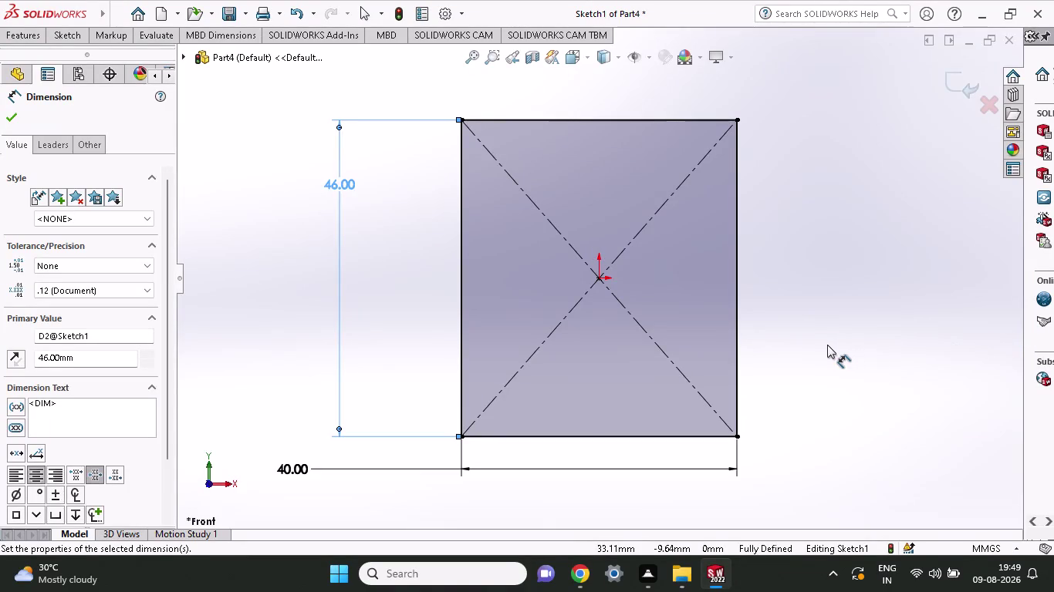
Accept the 46 mm height dimension so the centered 40 × 46 rectangle is fully defined.
click(7, 117)
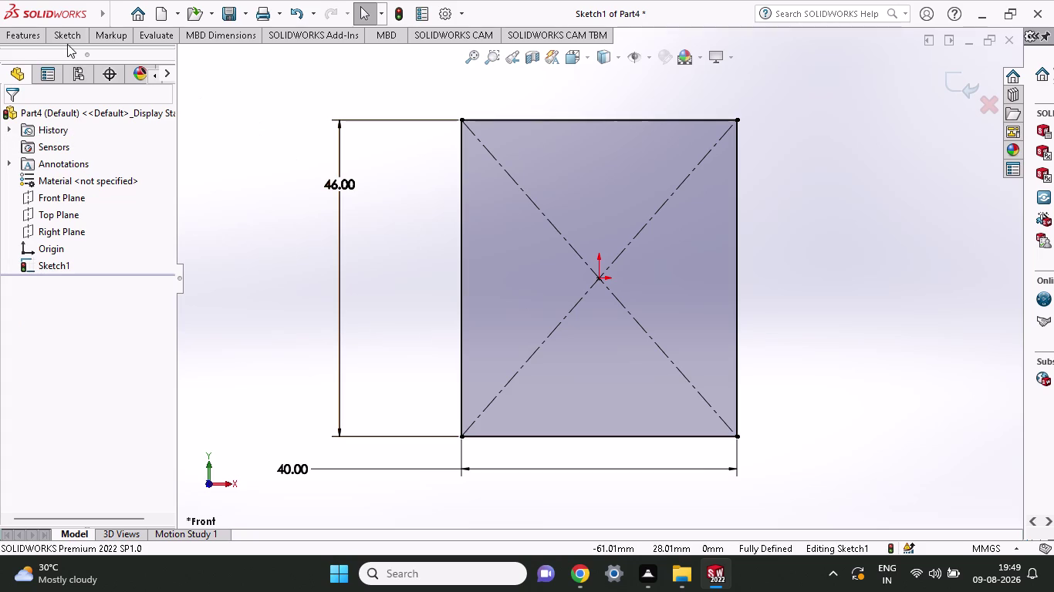
click(19, 38)
Create Boss-Extrude1 with a Blind depth of 38 mm from the rectangle sketch.
click(27, 61)
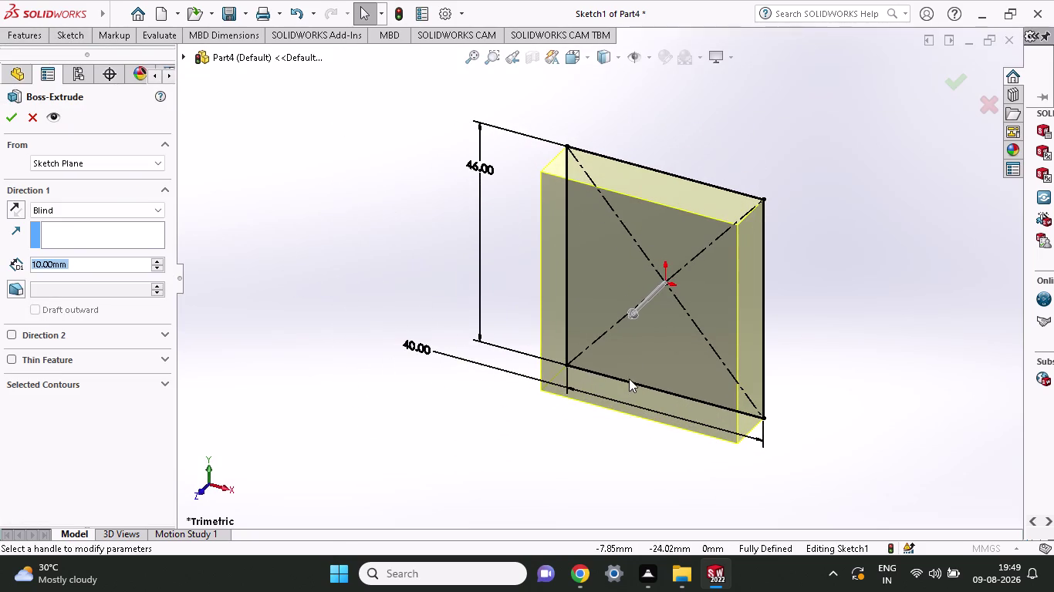
text(3)
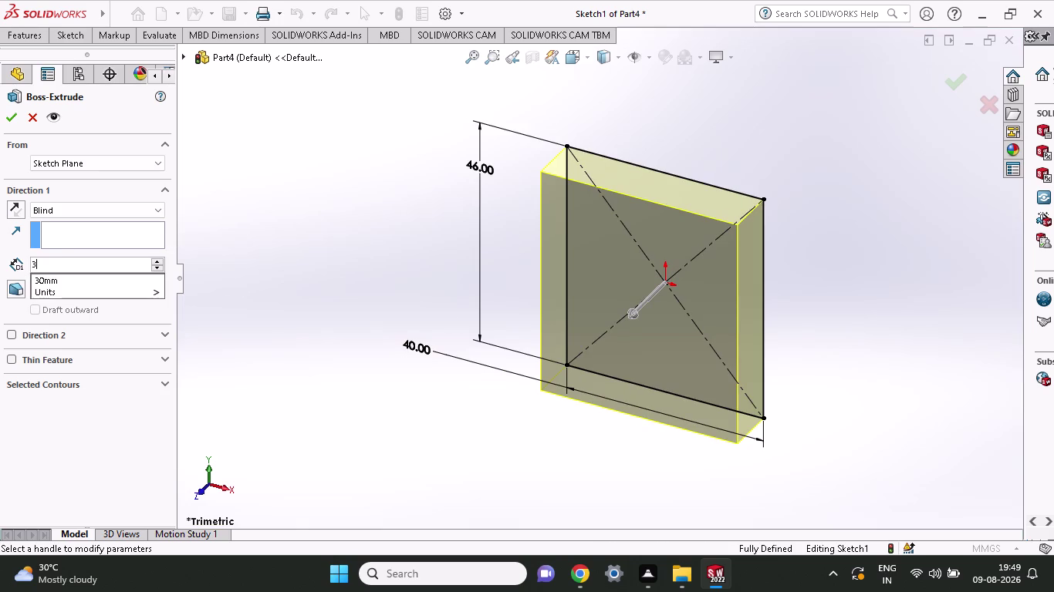
text(8)
click(8, 111)
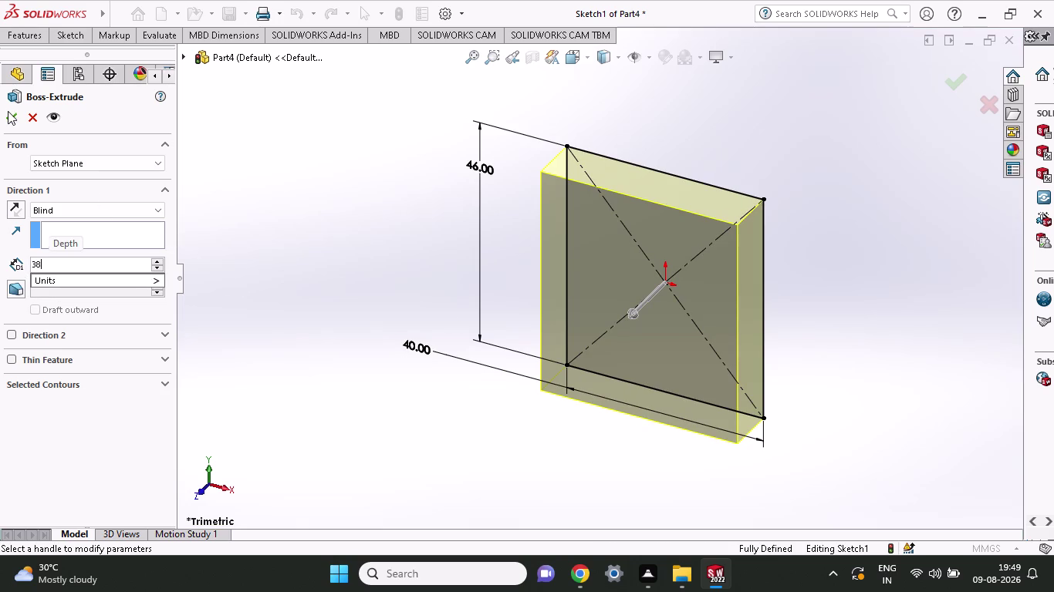
click(7, 111)
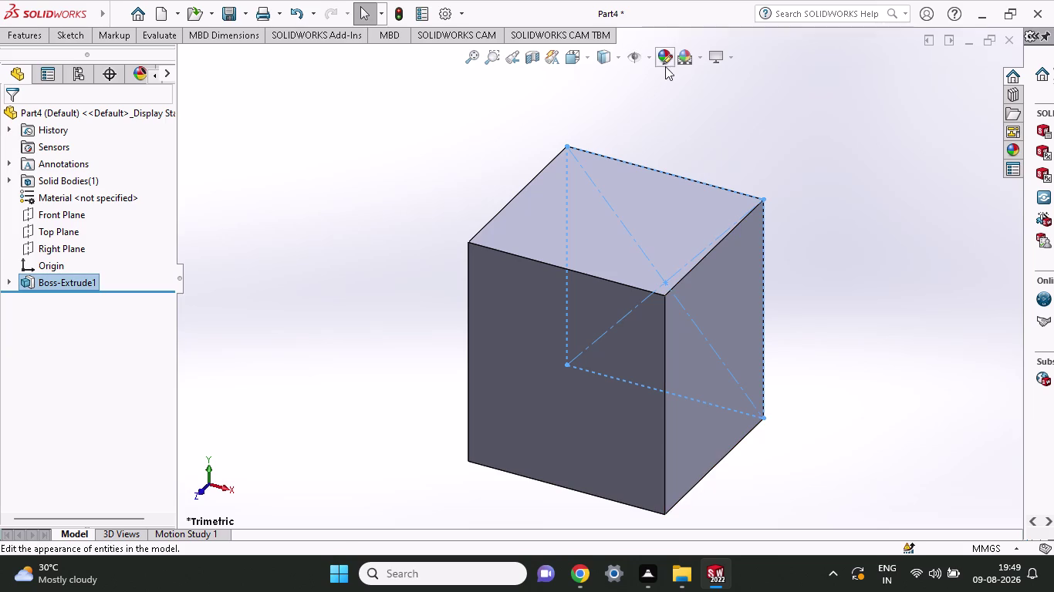
click(616, 62)
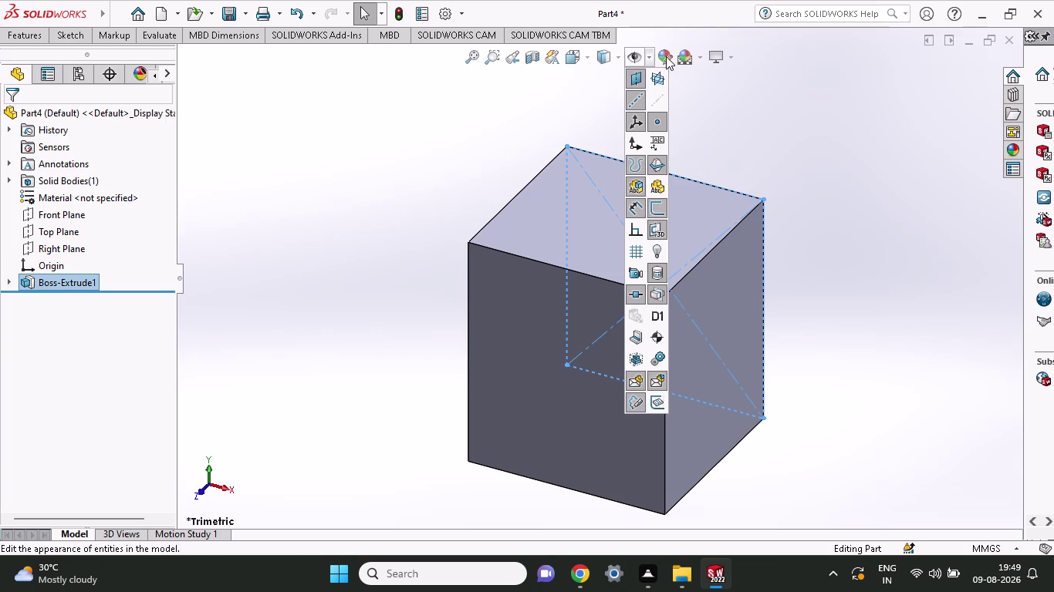
click(665, 50)
click(665, 50)
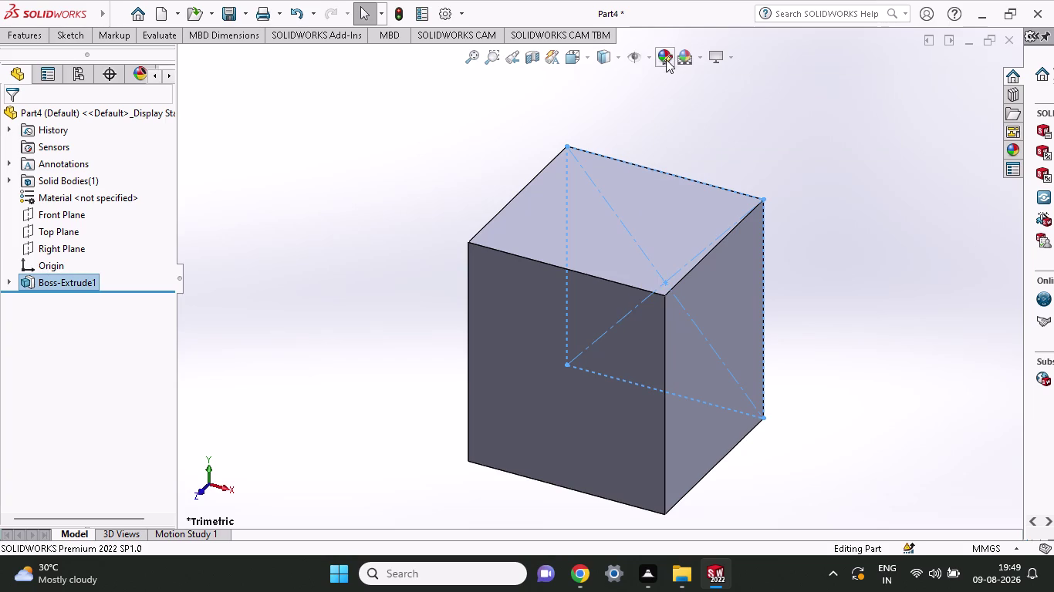
click(667, 57)
click(686, 53)
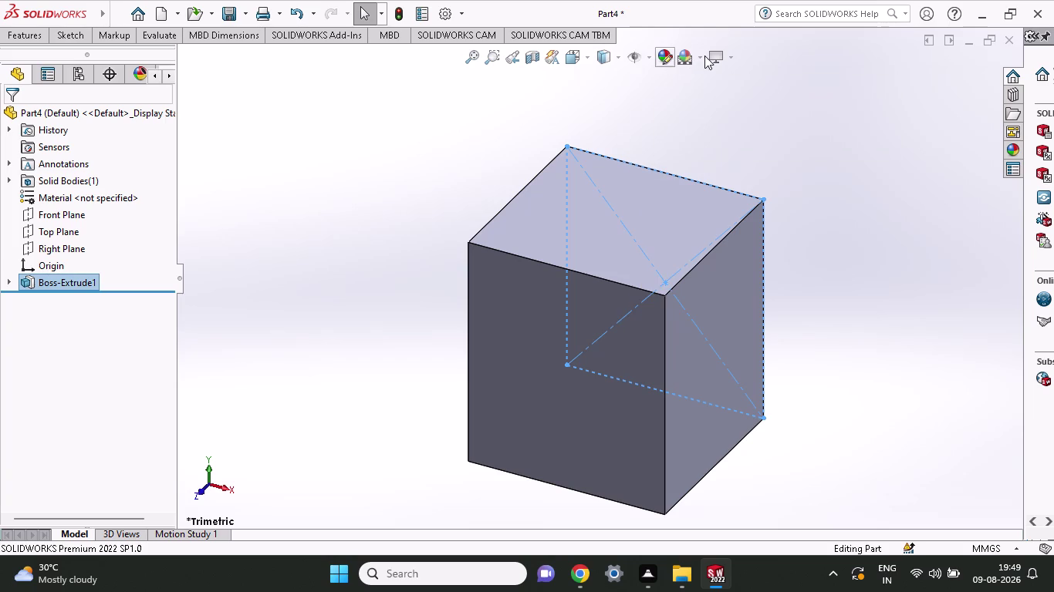
click(699, 56)
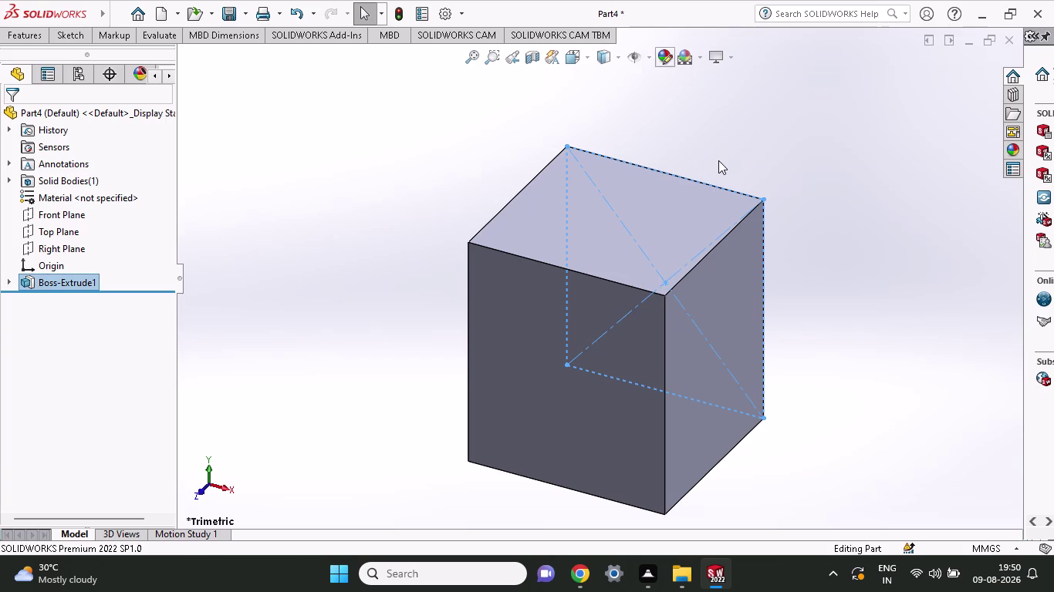